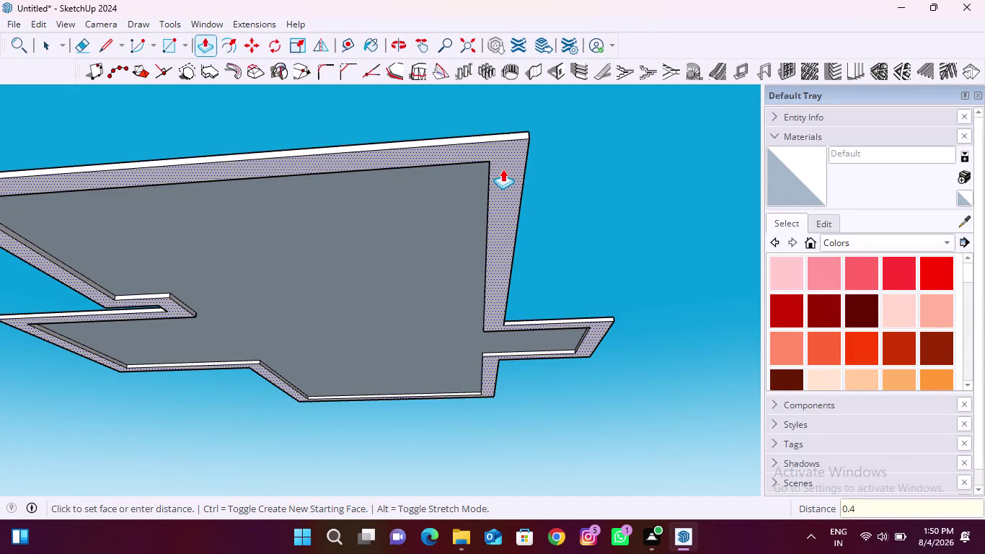
Push/pull the border rim by the typed distance of 7 inches.
key(7)
key(shift+quotedbl)
key(Return)
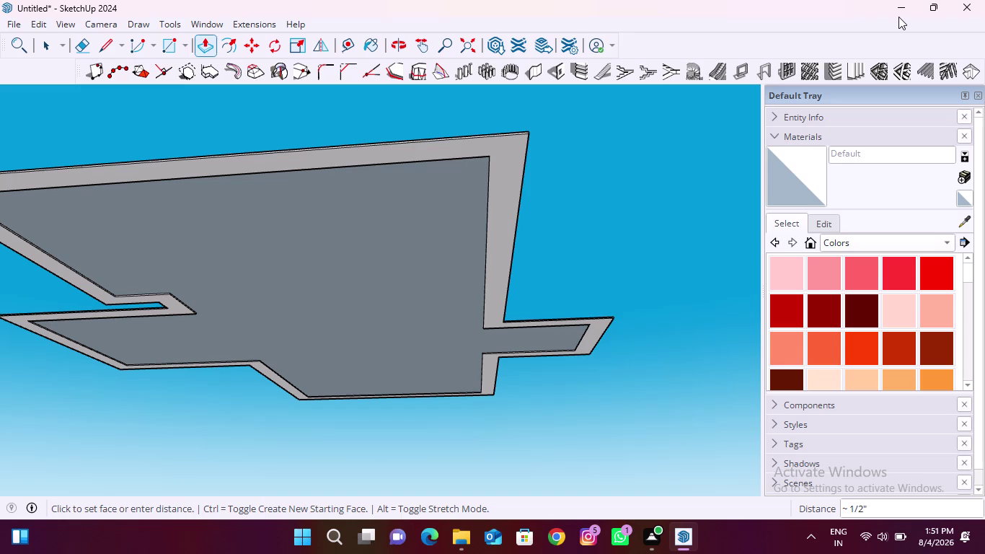